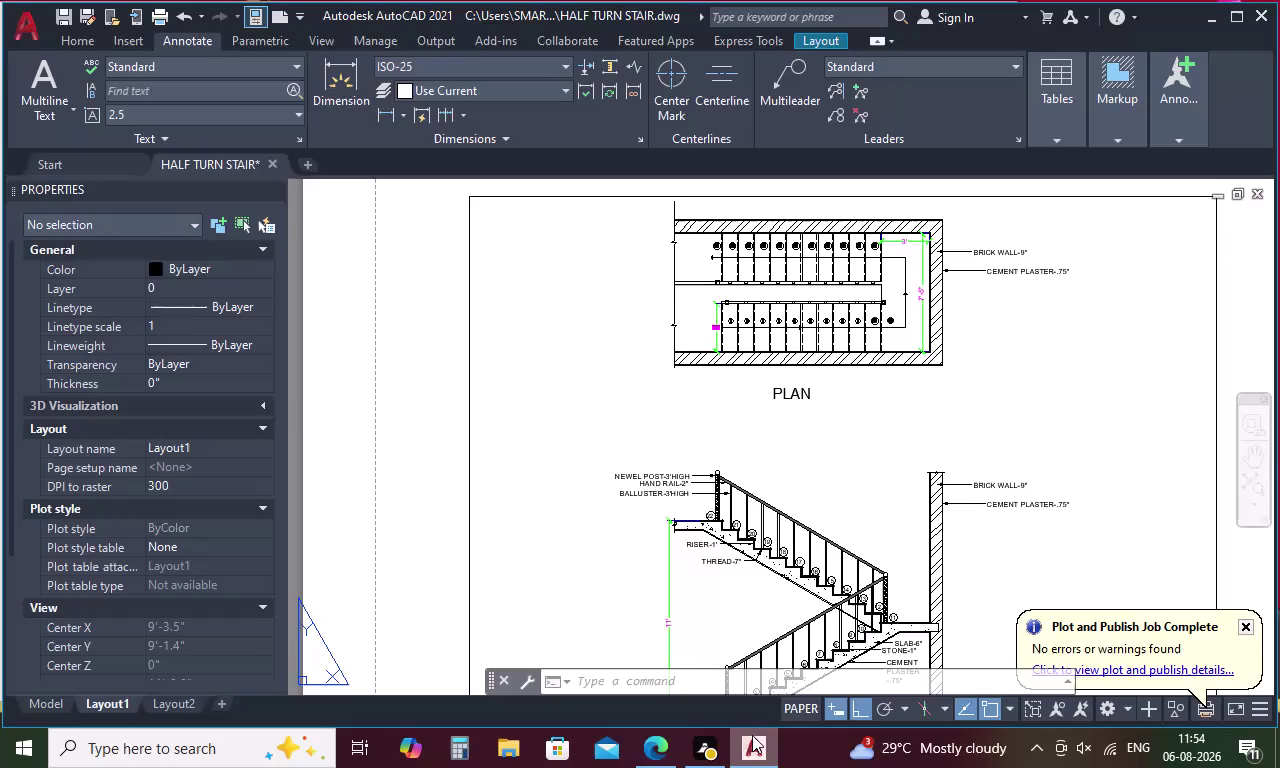
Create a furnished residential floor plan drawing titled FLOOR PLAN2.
Quit AutoCAD, saving changes to the HALF TURN STAIR drawing.
scroll(down, 3)
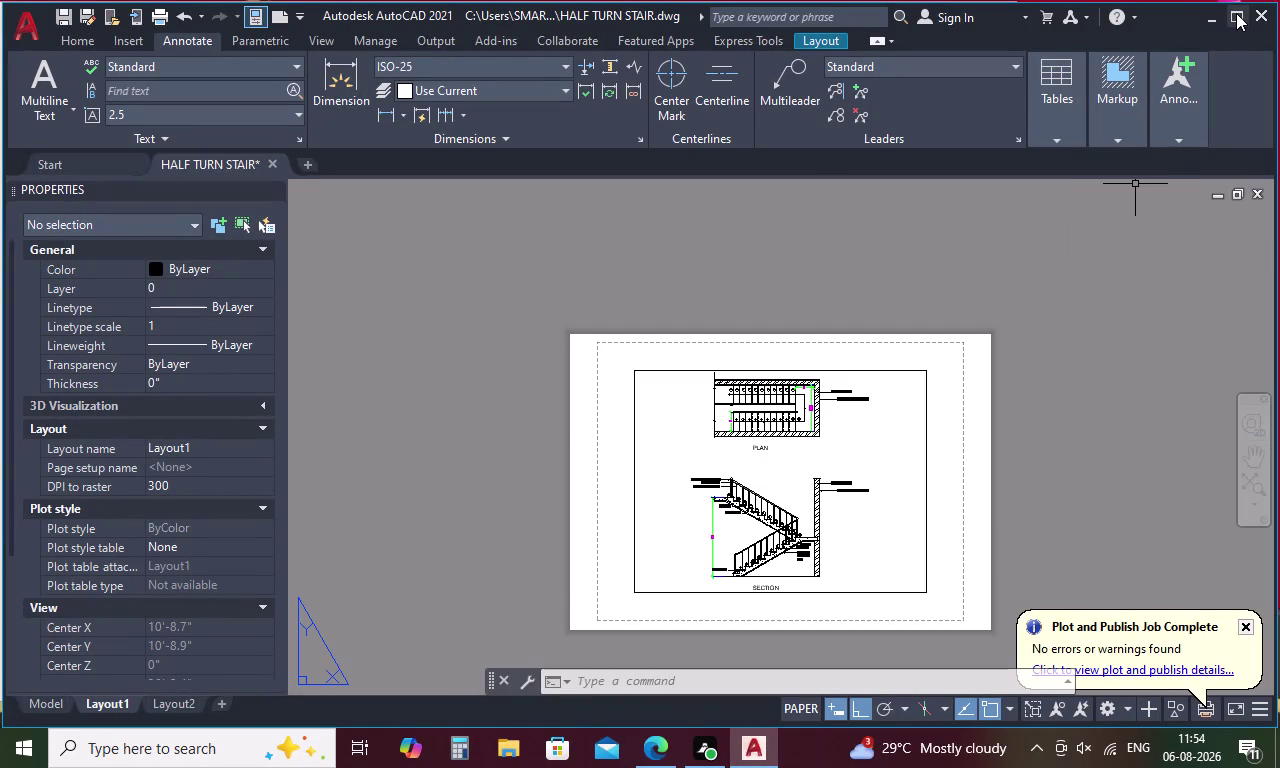
click(1254, 10)
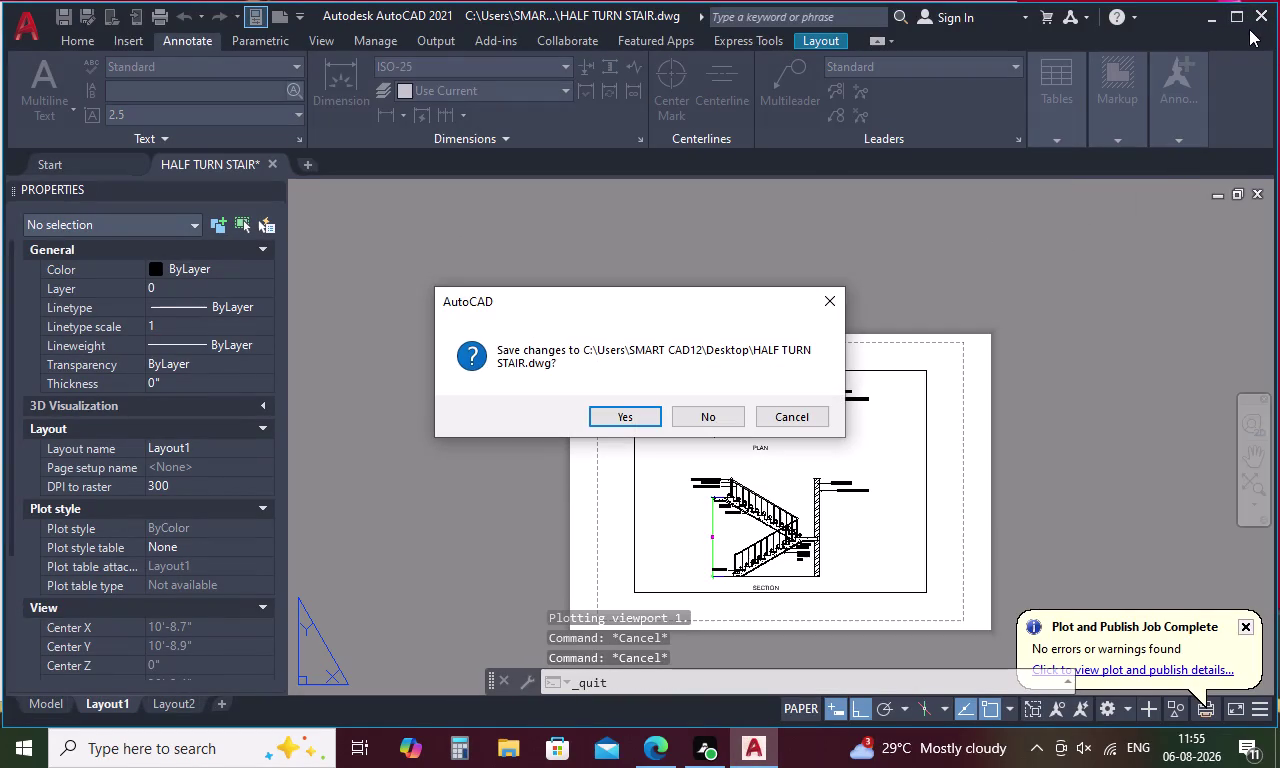
click(610, 423)
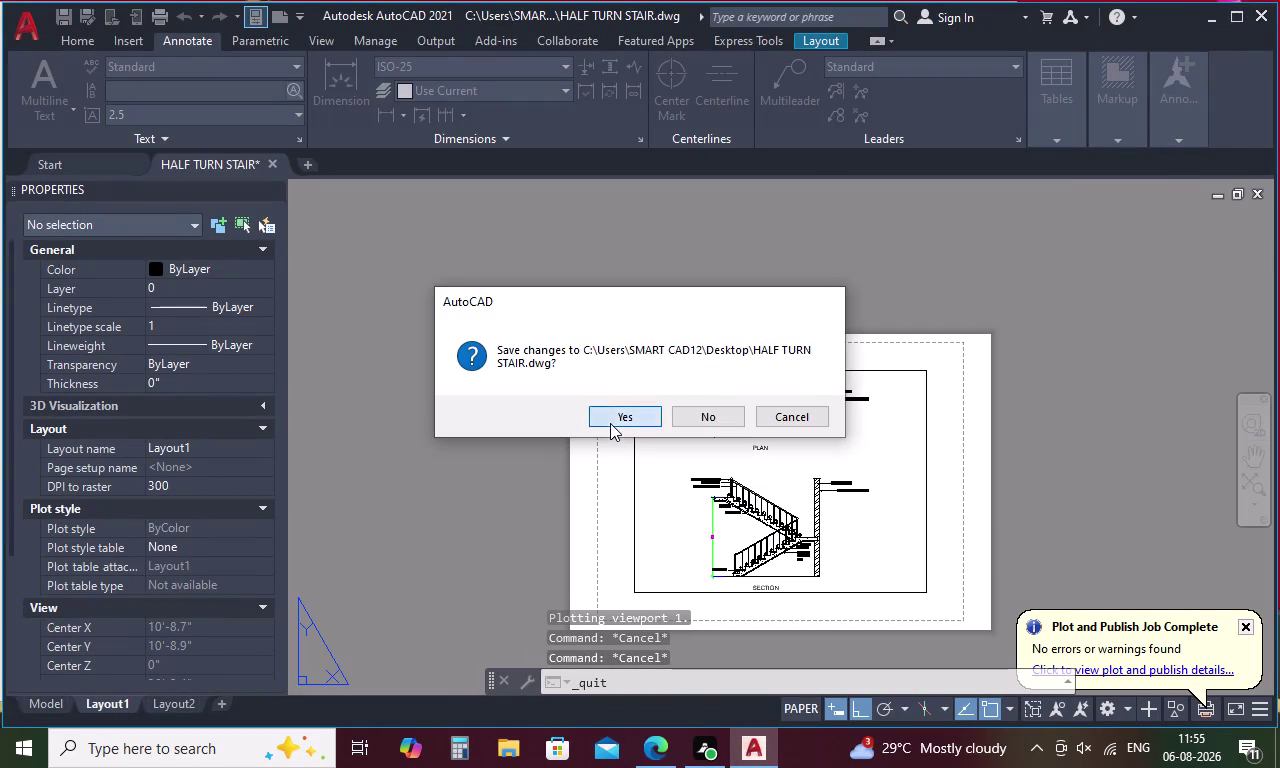